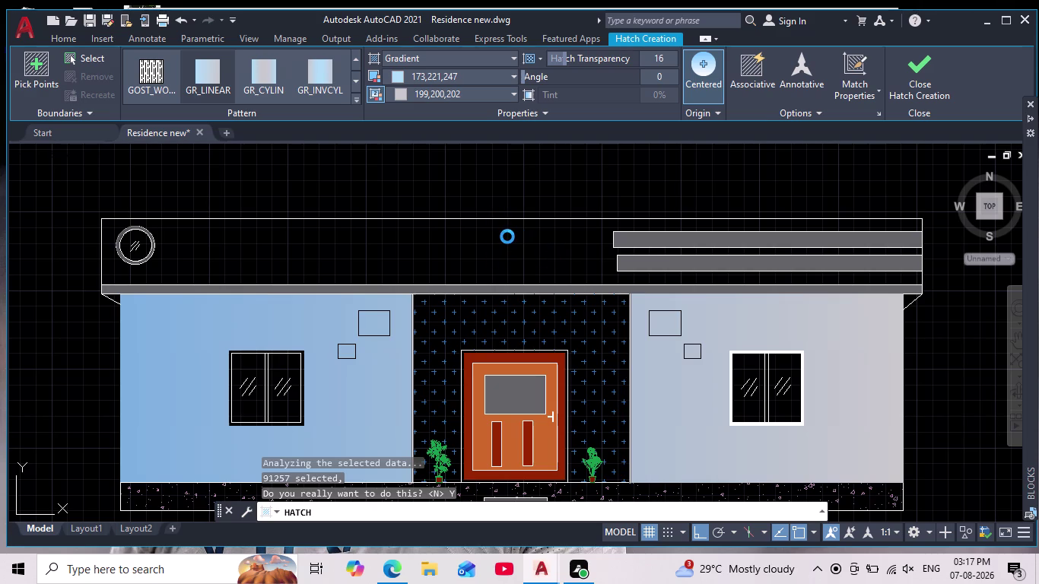
Cancel the unfinished hatch command and recentre the view on the front elevation.
scroll(down, 3)
key(Escape)
scroll(down, 3)
middle_drag(507, 250, 510, 264)
scroll(down, 3)
scroll(down, 3)
scroll(down, 3)
scroll(up, 3)
scroll(down, 3)
scroll(up, 3)
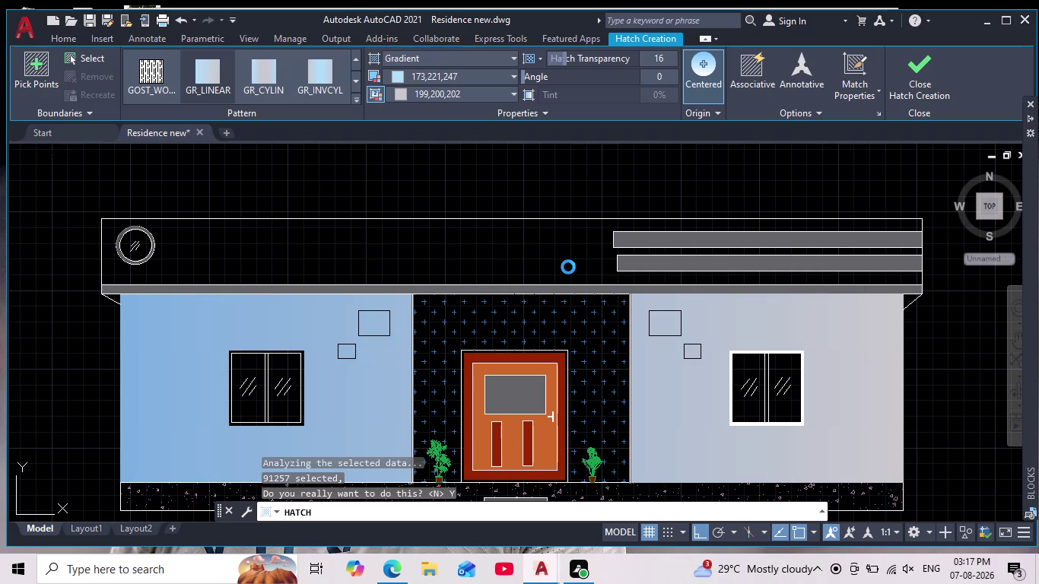
scroll(down, 3)
key(Escape)
key(Escape)
key(Escape)
key(Escape)
key(Escape)
key(Escape)
key(Escape)
key(Escape)
key(Escape)
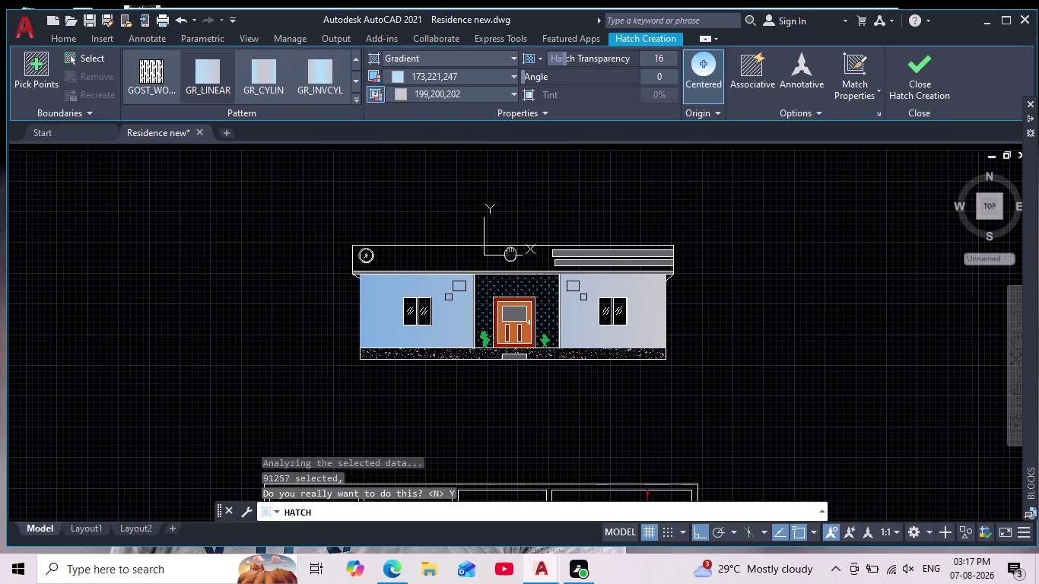
key(Escape)
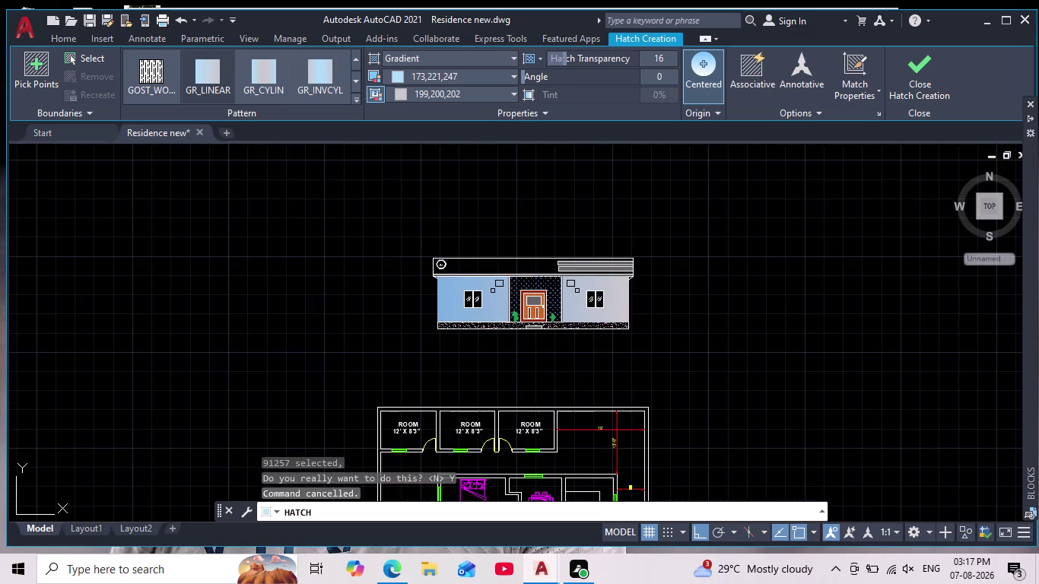
key(Escape)
key(Escape)
scroll(up, 3)
scroll(down, 3)
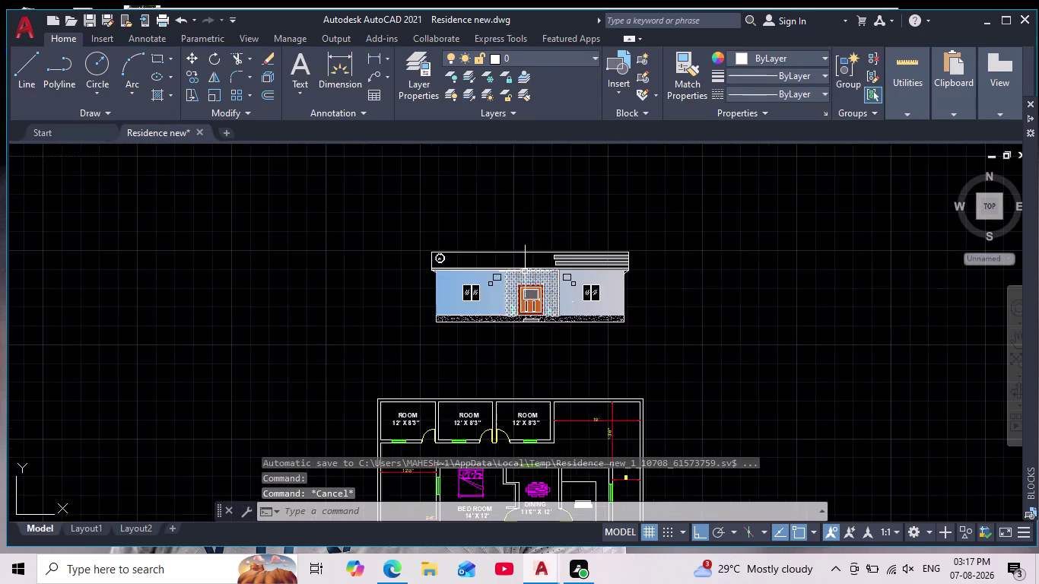
scroll(up, 3)
middle_drag(495, 300, 462, 328)
scroll(up, 3)
scroll(down, 3)
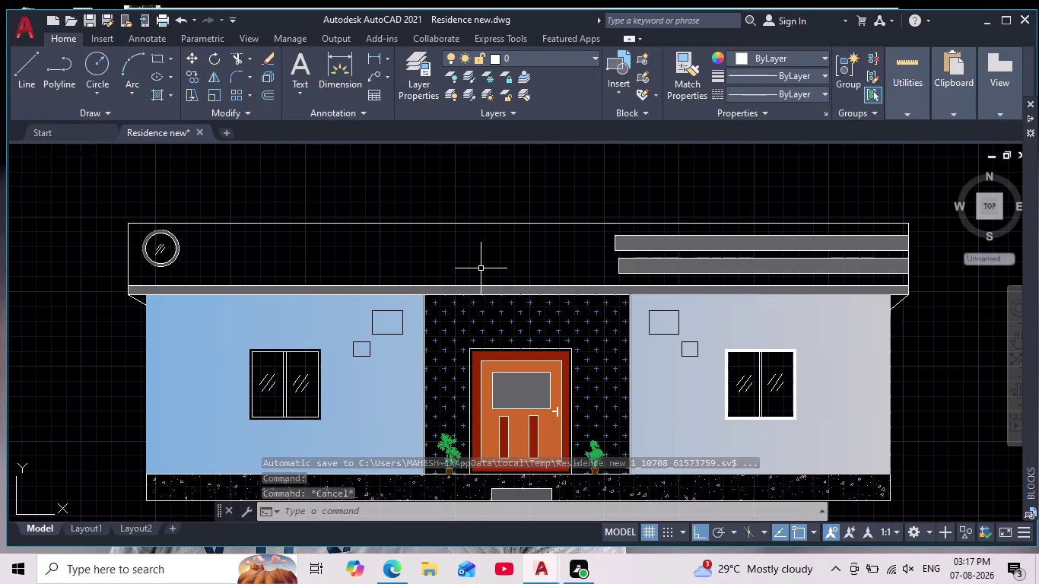
Restart HATCH with the Gradient fill type, then decline the fill and cancel it.
key(h)
key(Return)
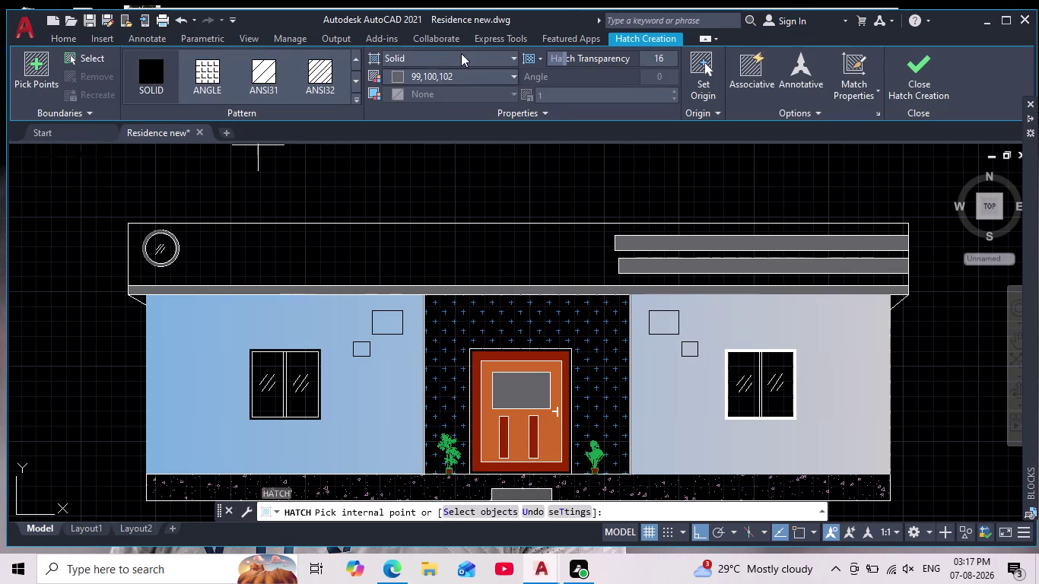
click(423, 59)
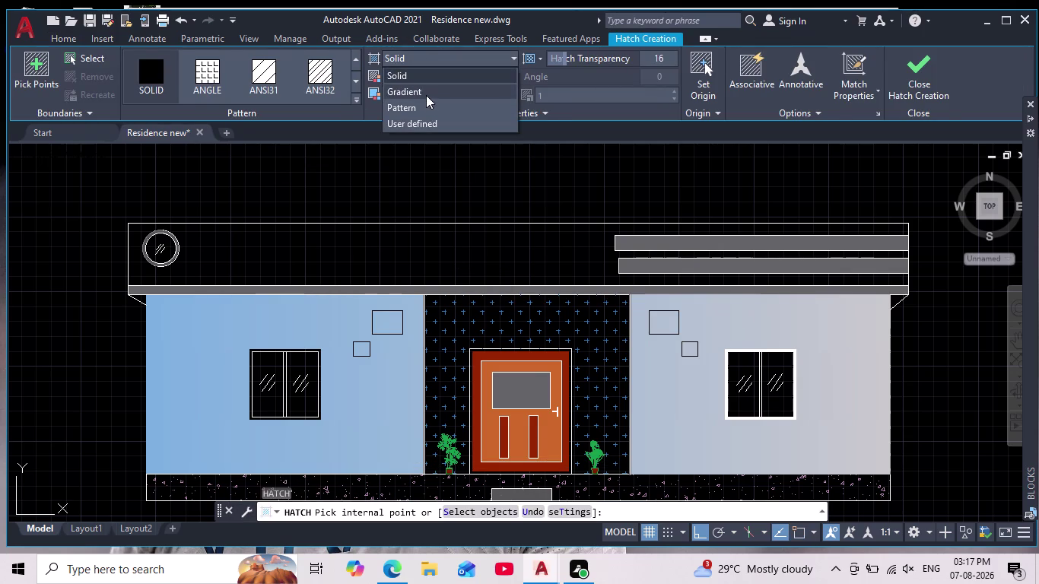
click(426, 95)
click(401, 262)
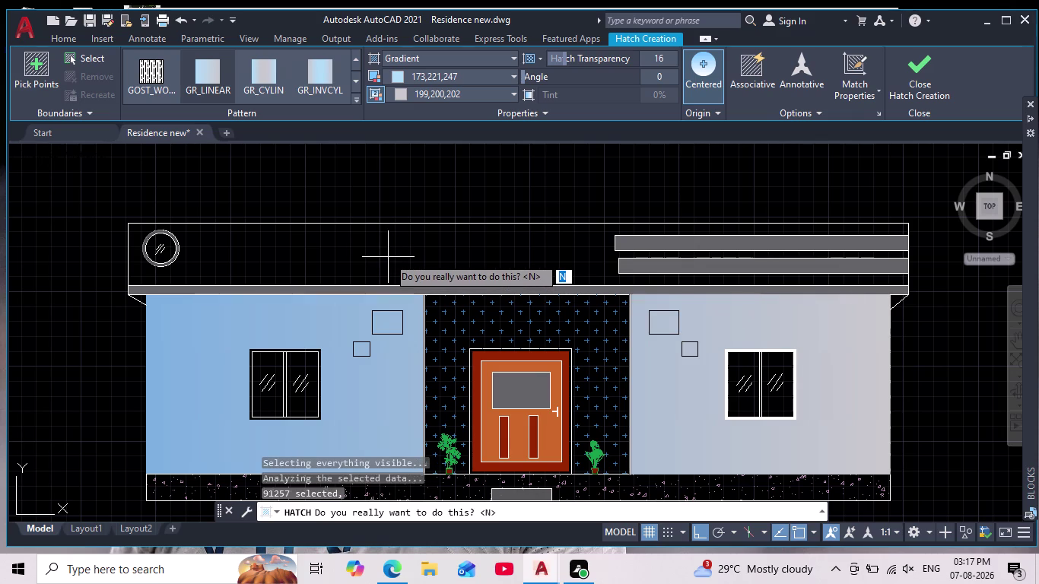
key(Escape)
key(Escape)
scroll(down, 3)
key(Escape)
key(Escape)
scroll(down, 3)
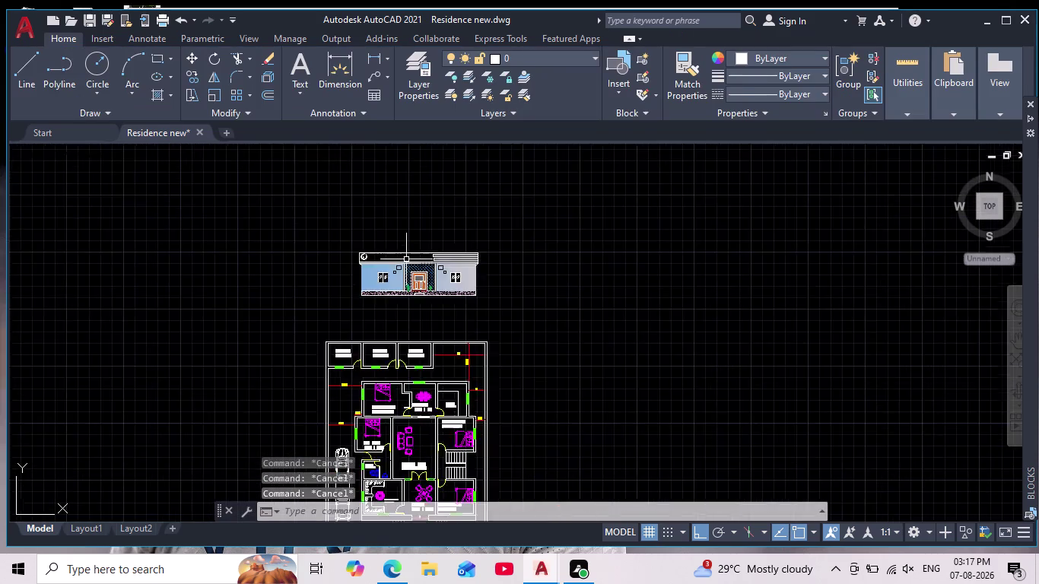
Pan and zoom around the drawings to locate the coloured front elevation.
scroll(down, 3)
scroll(up, 3)
scroll(up, 3)
middle_drag(408, 266, 416, 286)
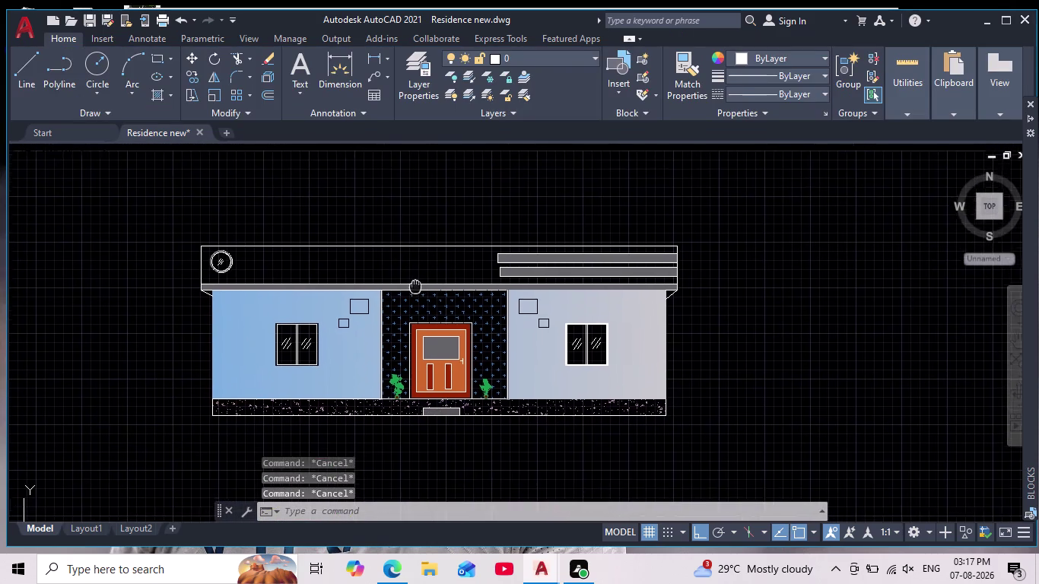
middle_drag(415, 286, 414, 279)
scroll(down, 3)
scroll(up, 3)
middle_drag(438, 300, 436, 243)
scroll(down, 3)
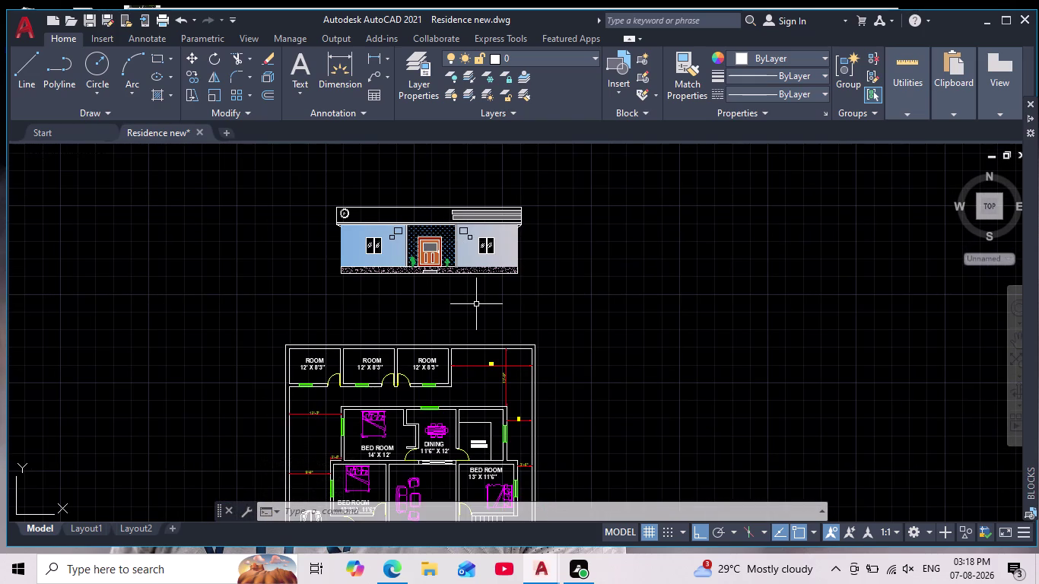
middle_drag(475, 309, 478, 334)
key(Escape)
middle_drag(478, 327, 478, 317)
scroll(down, 3)
scroll(up, 3)
middle_drag(483, 313, 508, 265)
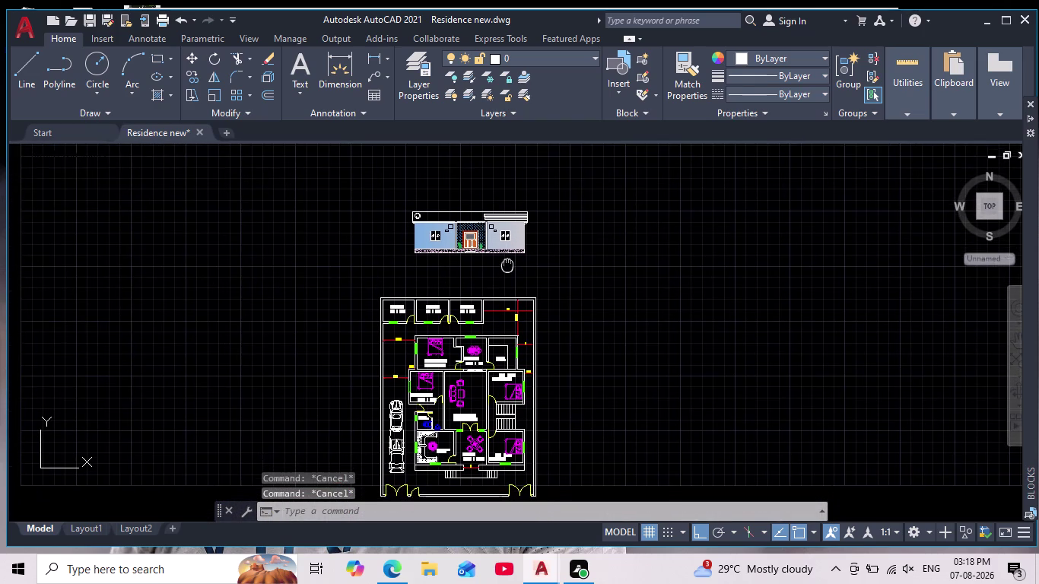
middle_drag(507, 265, 509, 315)
Centre the elevation in the view, away from the floor plan, and clear pending commands.
scroll(up, 3)
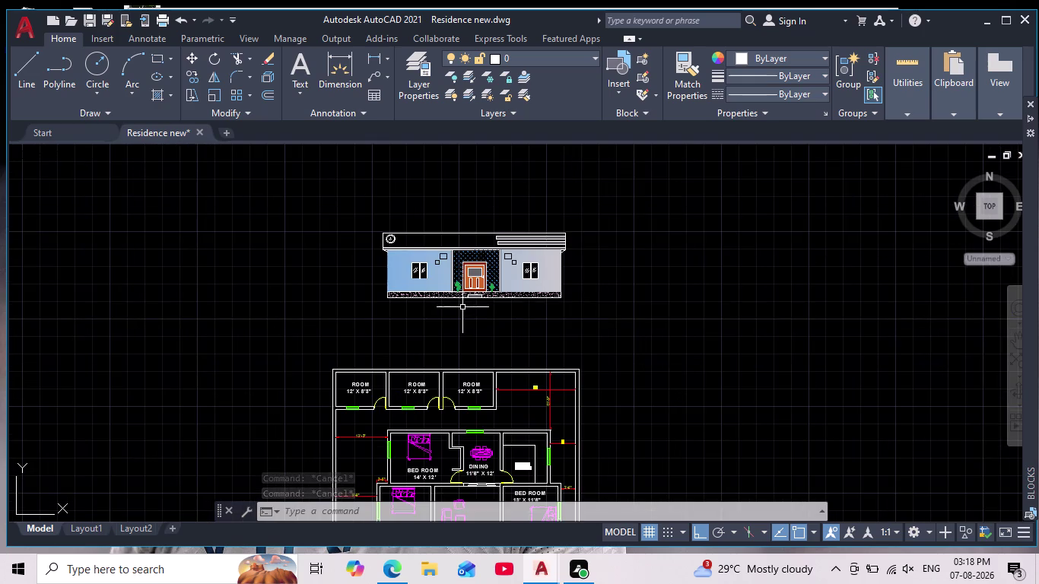
scroll(up, 3)
middle_drag(467, 324, 474, 352)
scroll(up, 3)
middle_drag(475, 365, 475, 413)
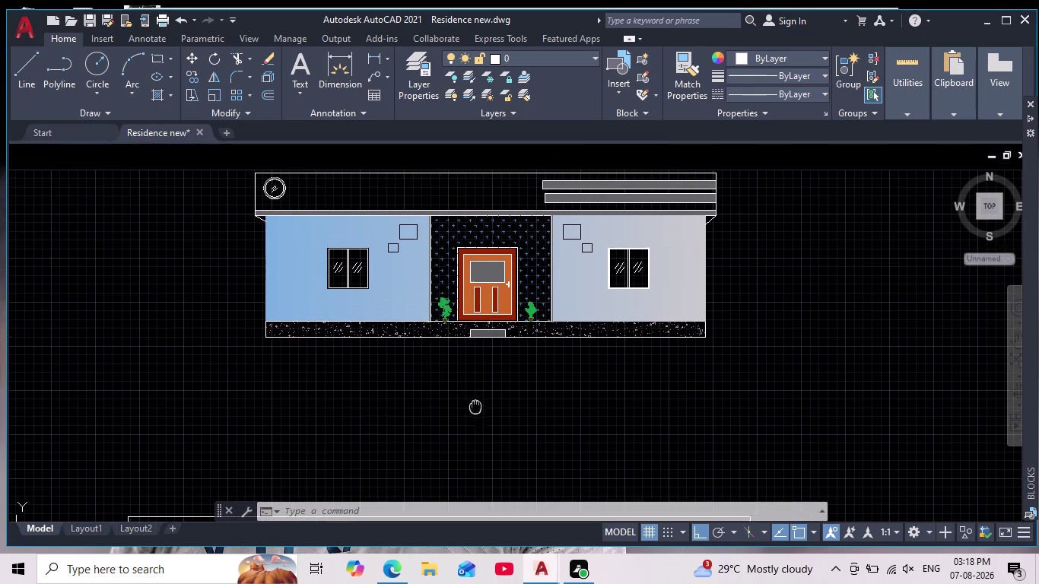
middle_drag(475, 413, 471, 455)
key(Escape)
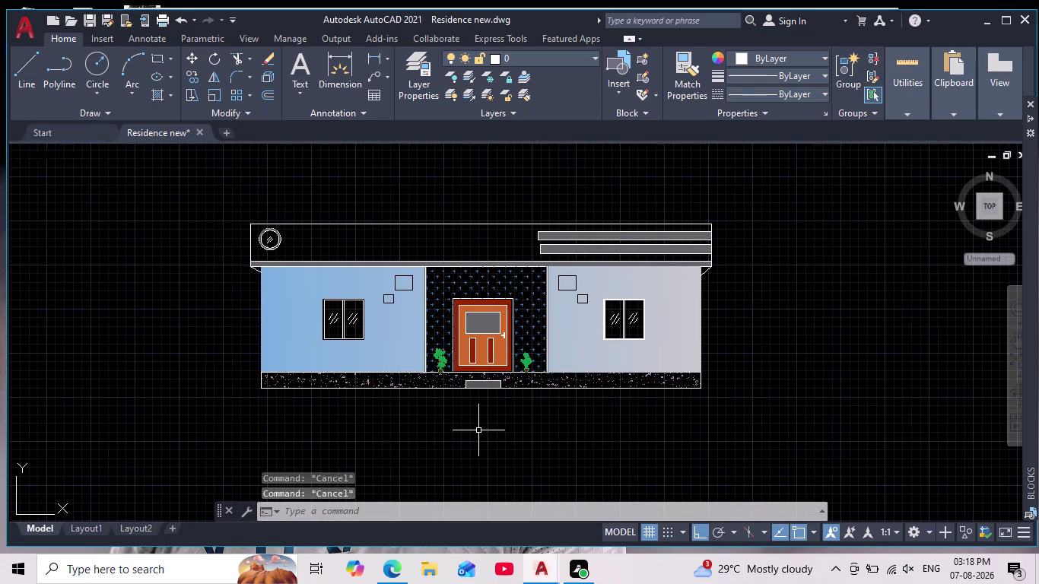
scroll(down, 3)
scroll(up, 3)
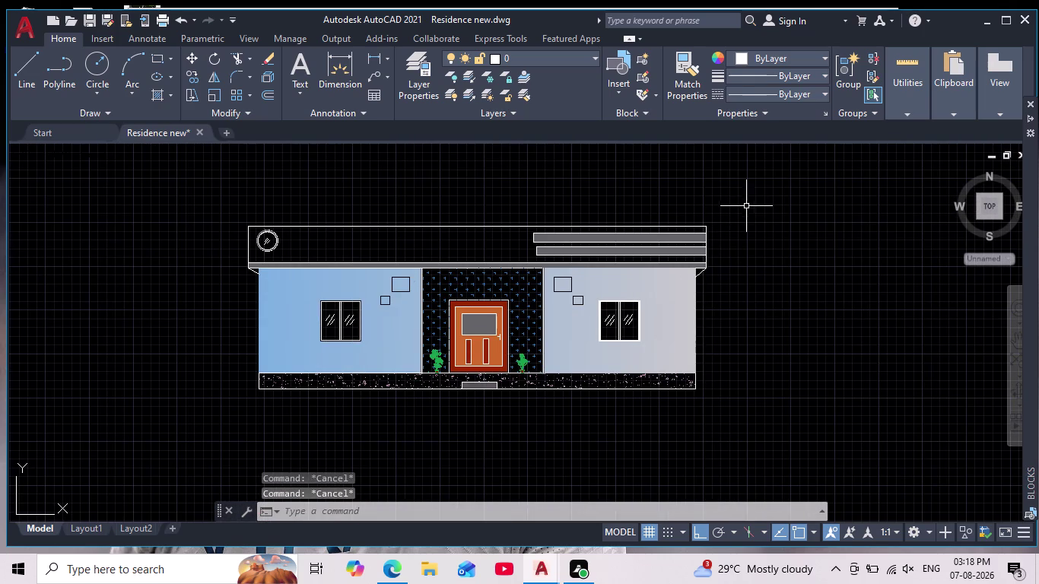
key(Escape)
key(Escape)
key(Escape)
key(Escape)
key(Escape)
key(Escape)
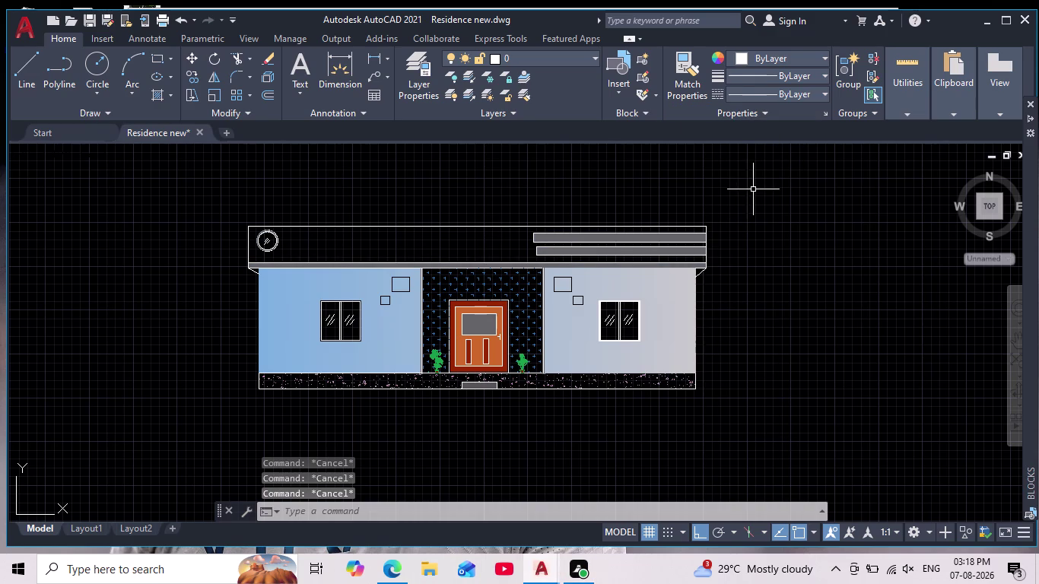
Select the entire front elevation and copy it to the clipboard.
drag(751, 190, 755, 202)
click(200, 434)
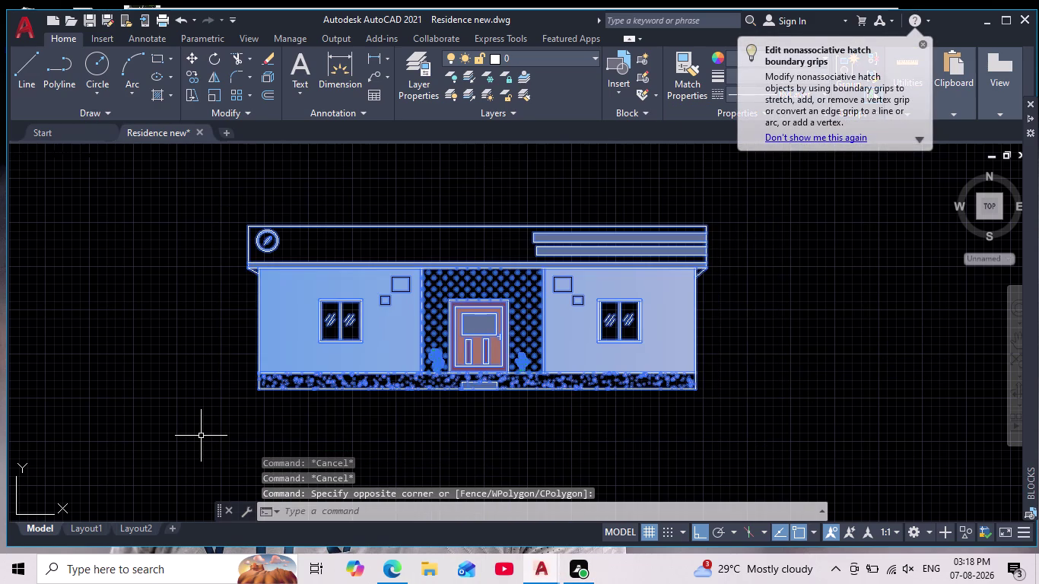
key(ctrl+c)
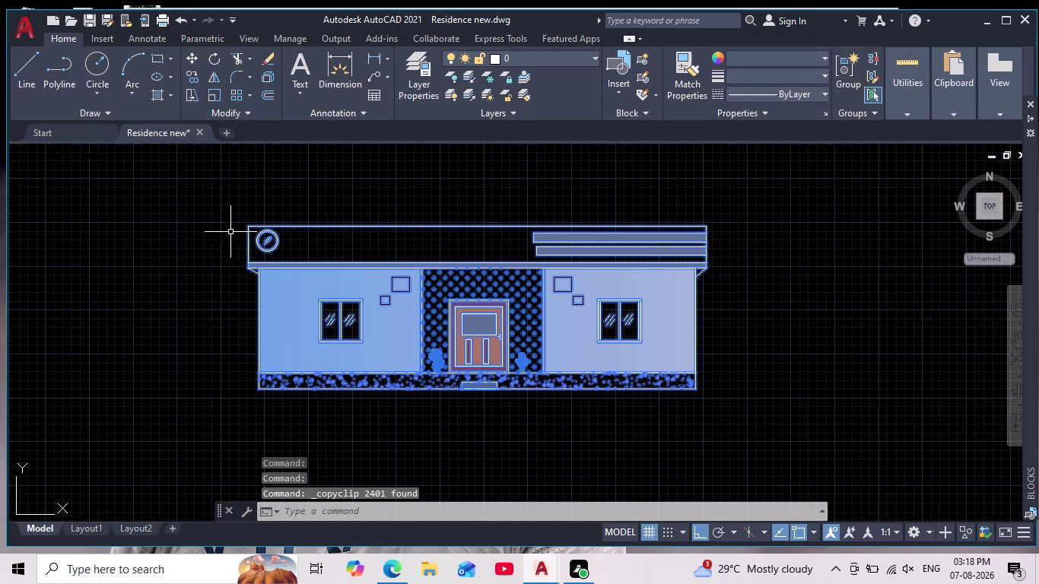
Paste the elevation into a new blank drawing at a picked point and frame it.
click(228, 133)
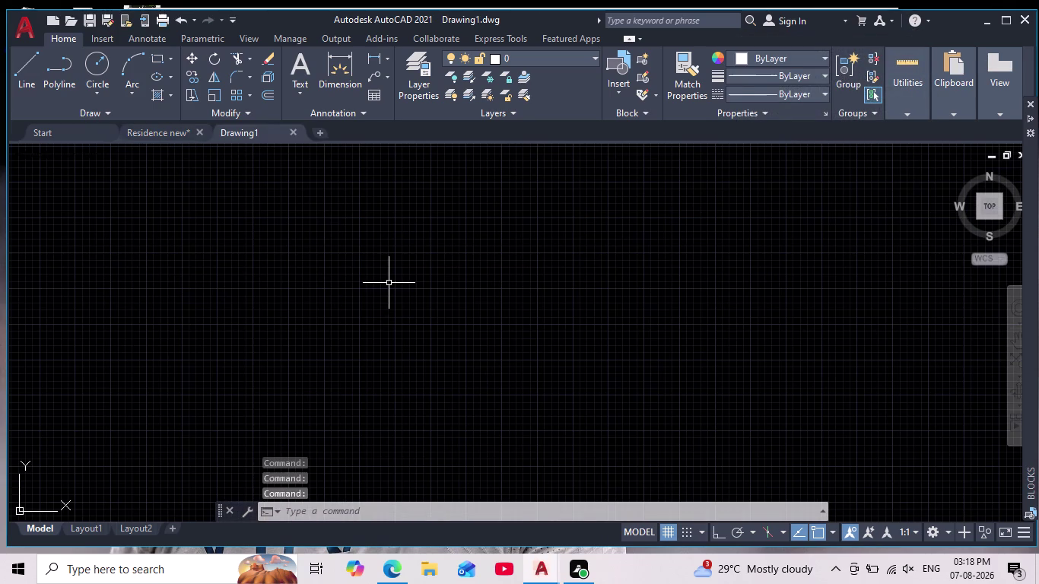
key(ctrl+v)
scroll(up, 3)
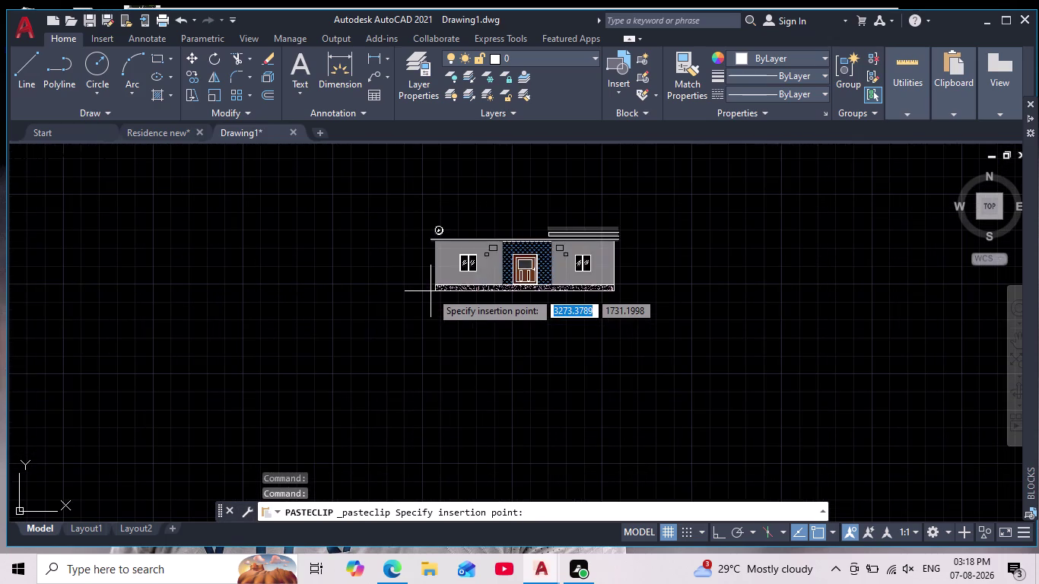
scroll(up, 3)
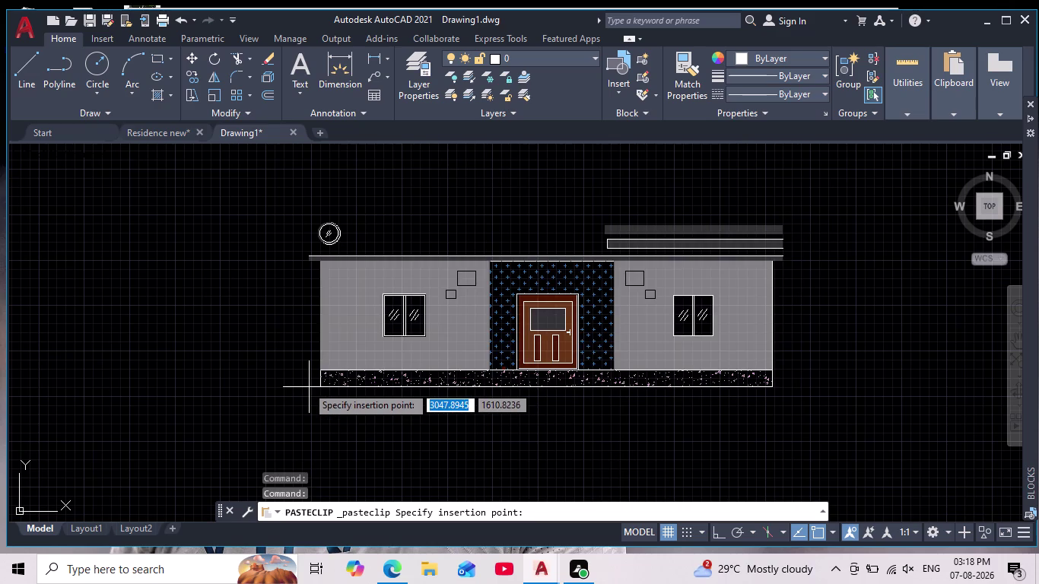
click(306, 385)
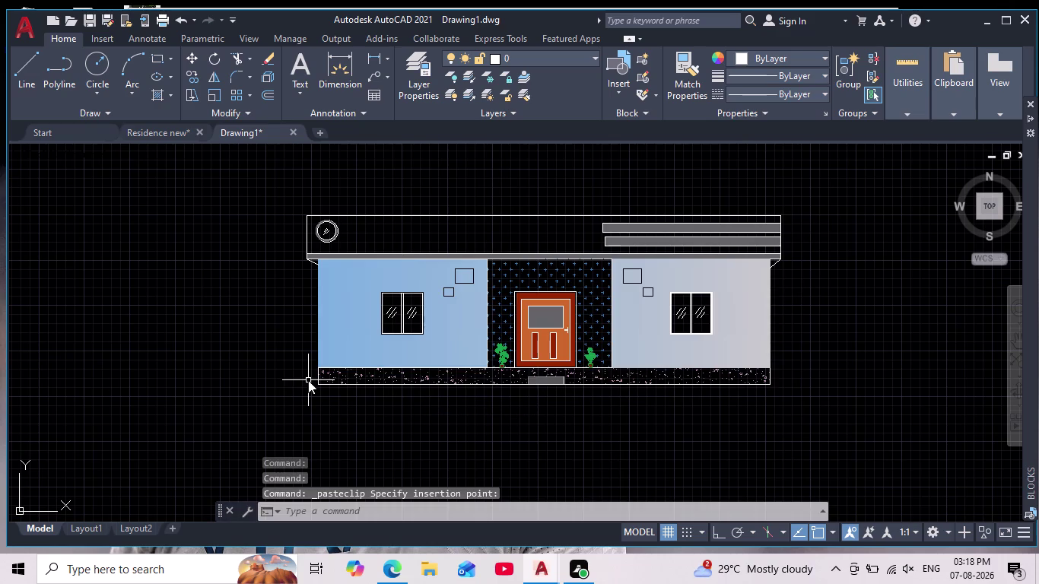
scroll(down, 3)
scroll(up, 3)
scroll(up, 3)
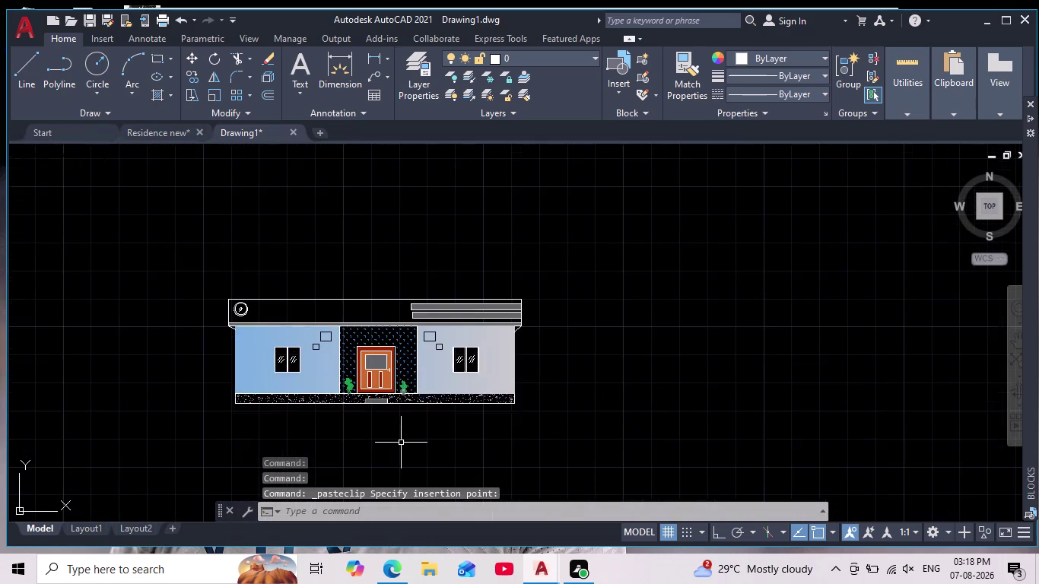
scroll(up, 3)
middle_drag(428, 449, 522, 444)
scroll(down, 3)
scroll(up, 3)
middle_drag(512, 440, 513, 451)
key(Escape)
key(Escape)
key(Escape)
key(h)
key(Return)
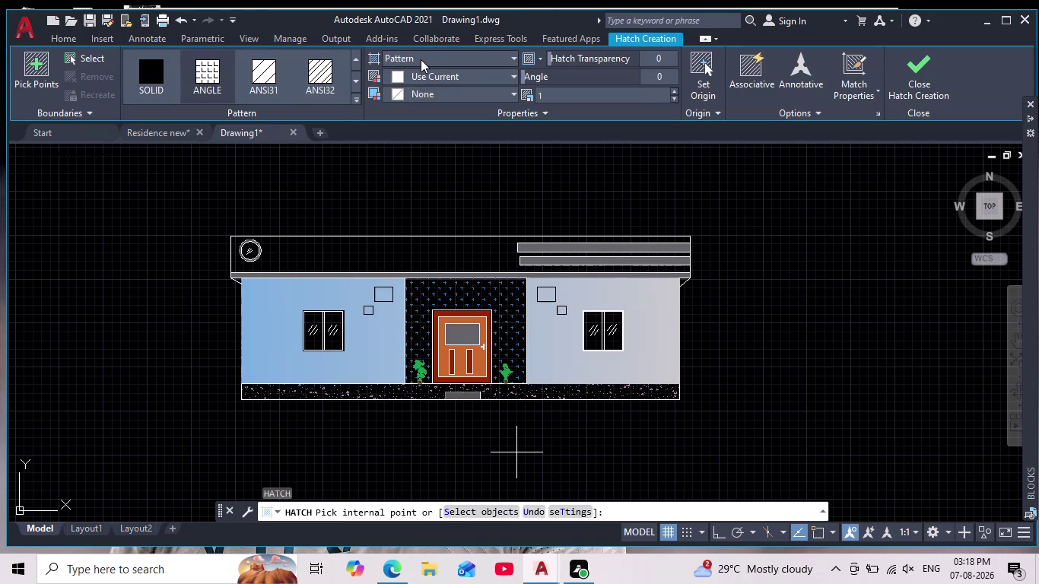
click(428, 61)
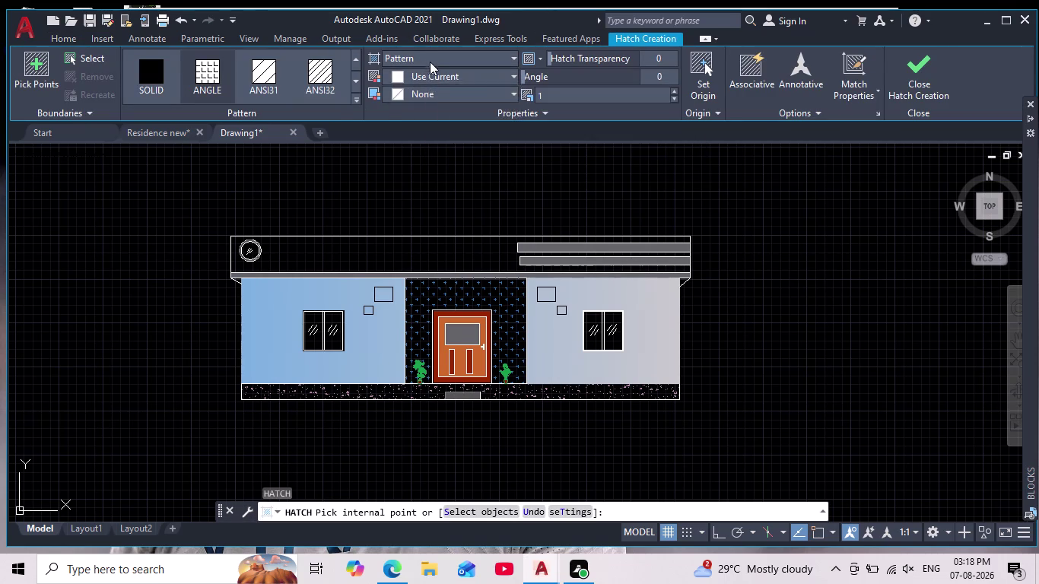
click(432, 89)
click(440, 78)
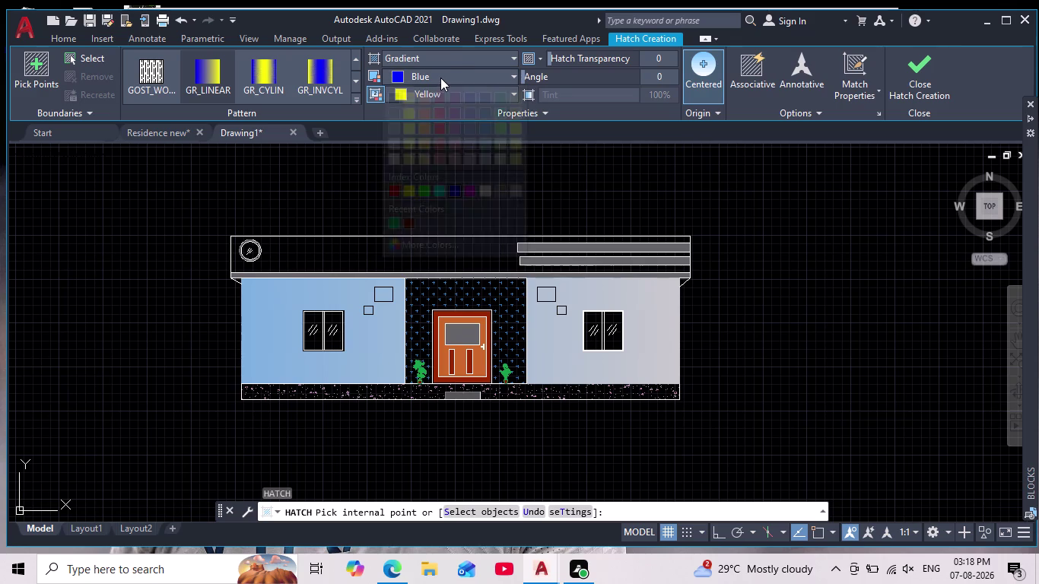
click(485, 146)
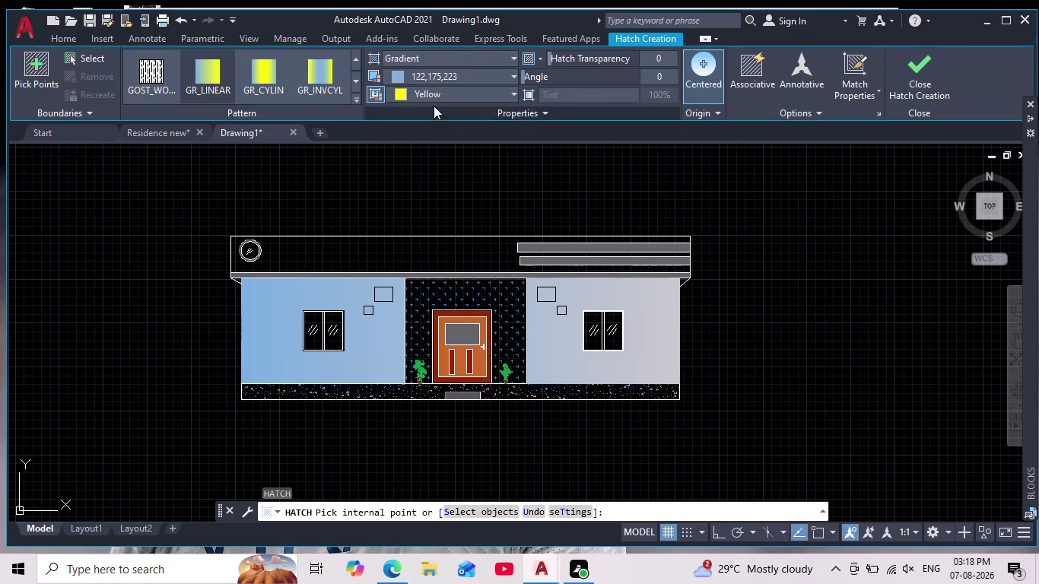
click(434, 95)
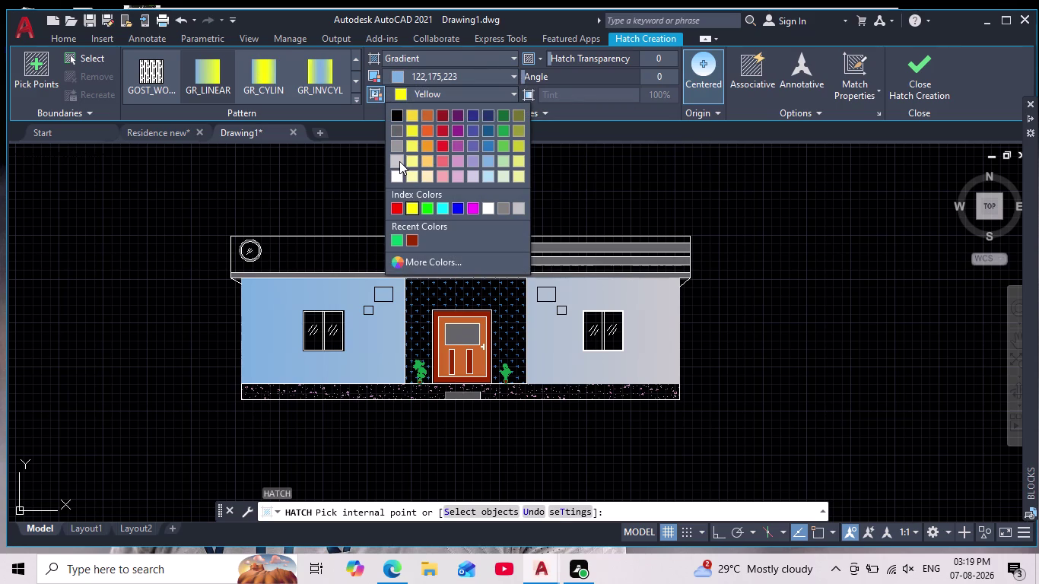
click(399, 161)
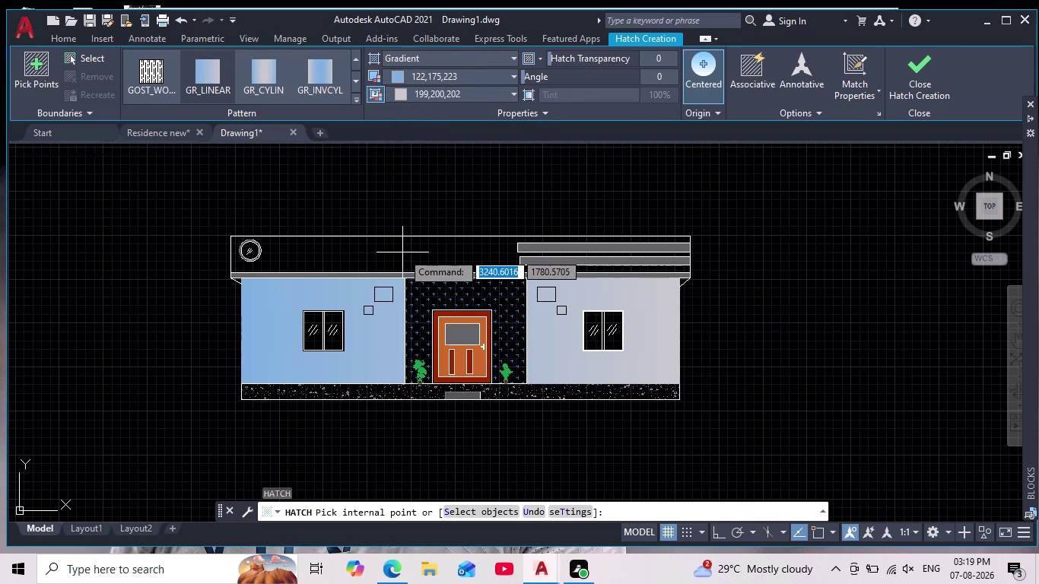
click(402, 253)
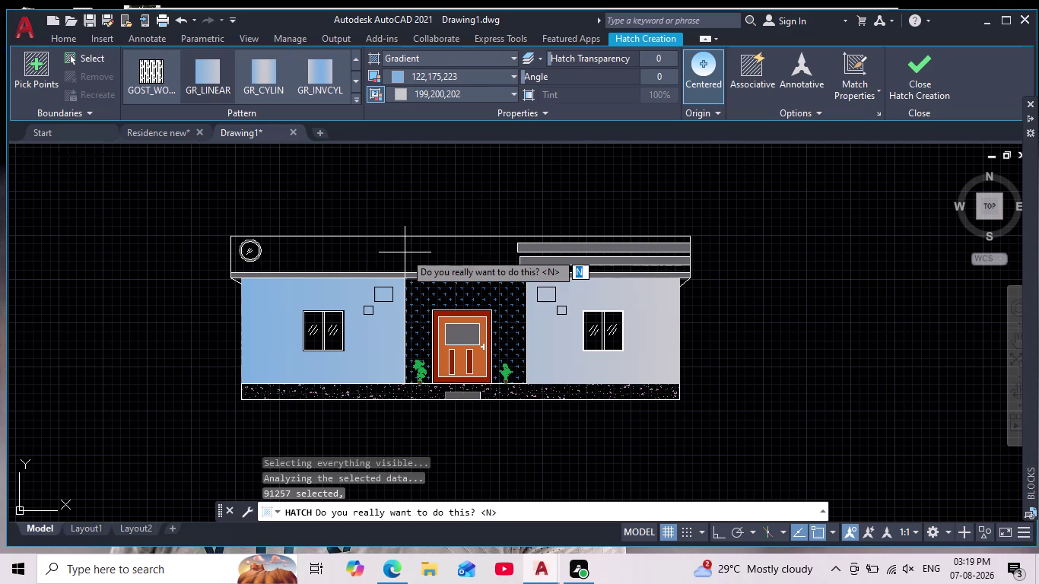
key(Escape)
key(Escape)
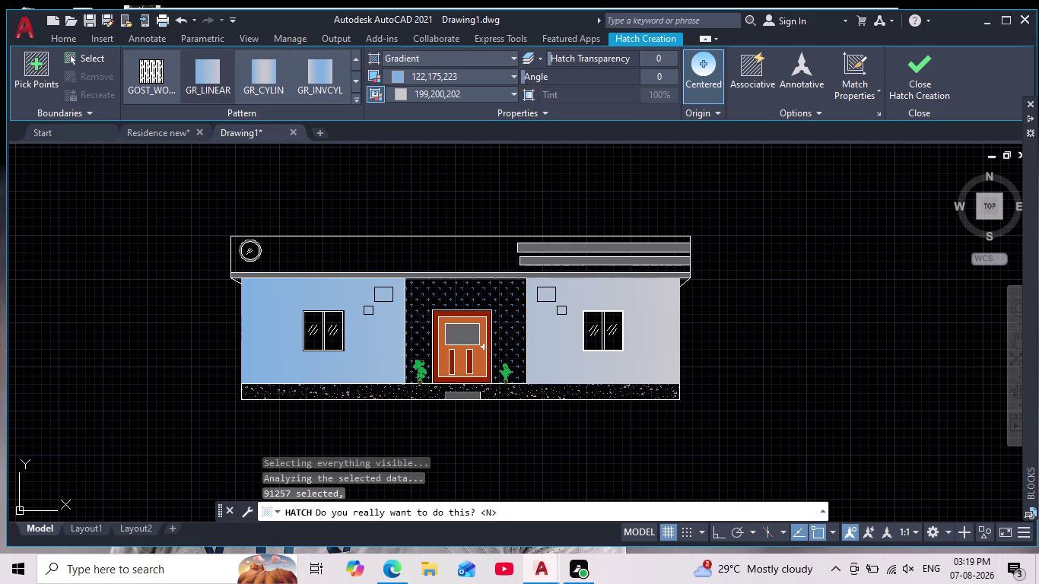
scroll(down, 3)
key(Escape)
scroll(up, 3)
scroll(down, 3)
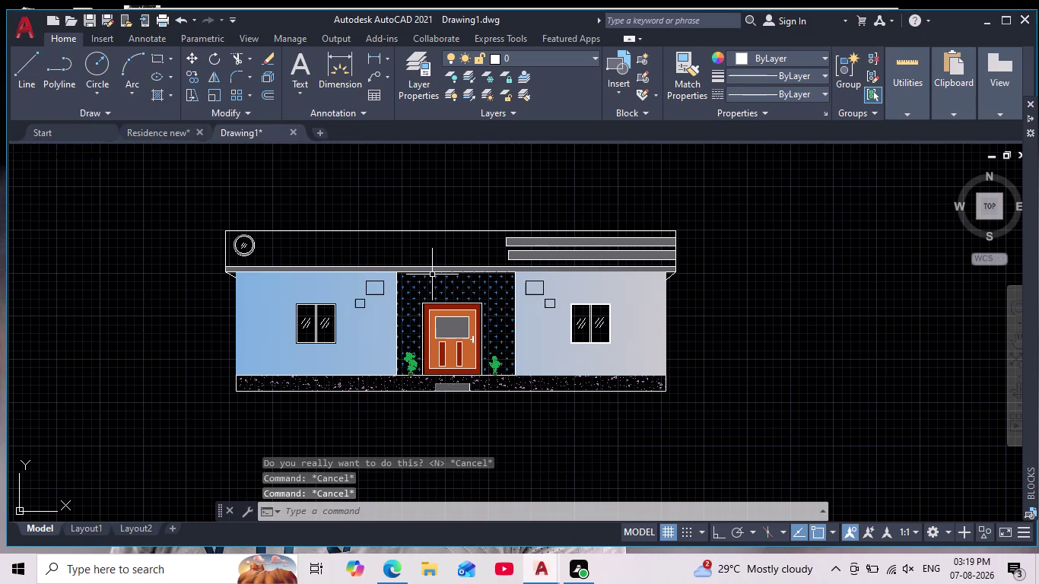
key(Escape)
middle_drag(439, 274, 460, 278)
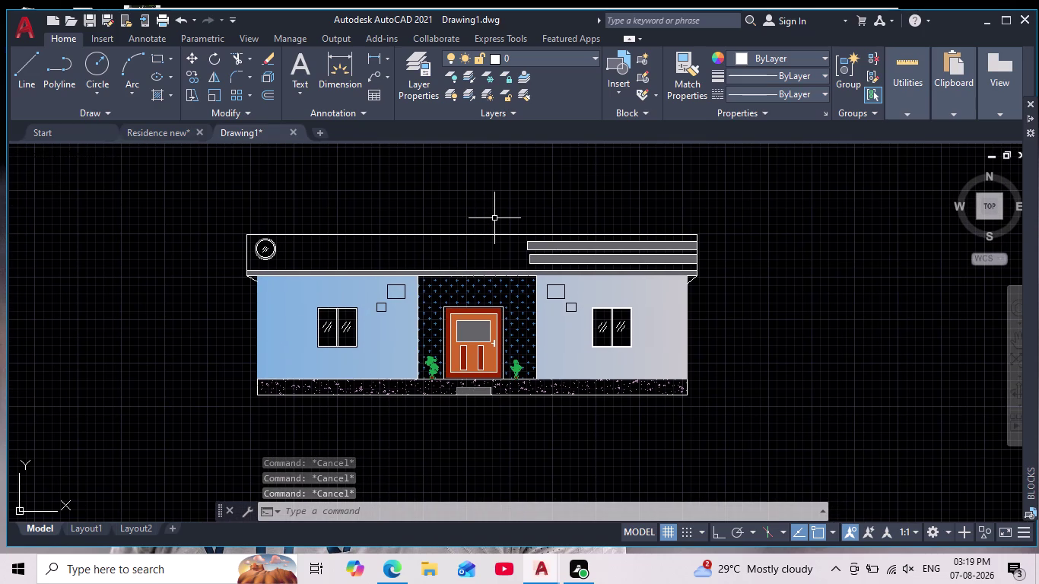
key(ctrl+s)
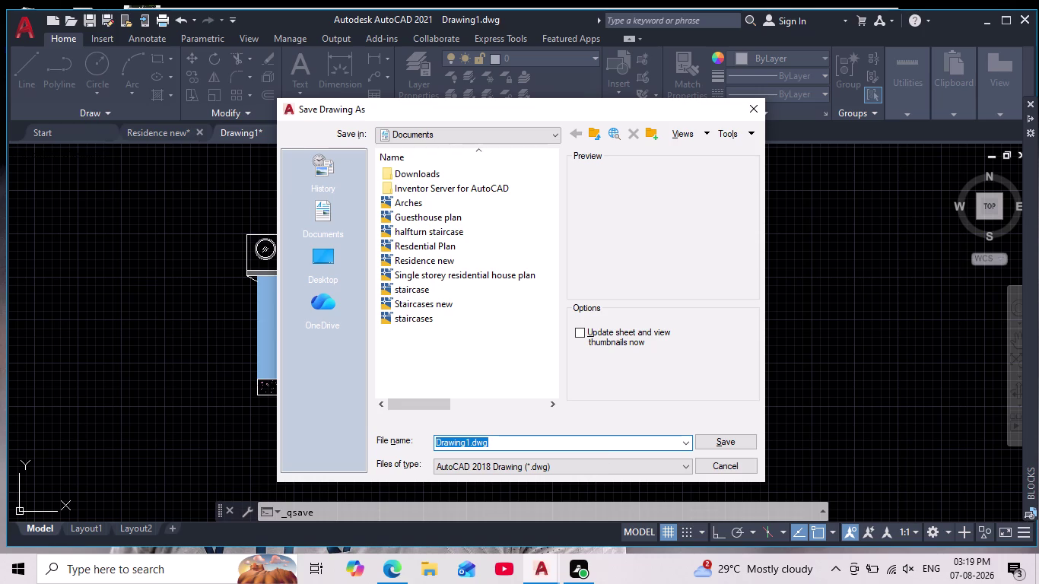
Replace the suggested file name with 'elevation new' and save the drawing.
key(BackSpace)
text(p)
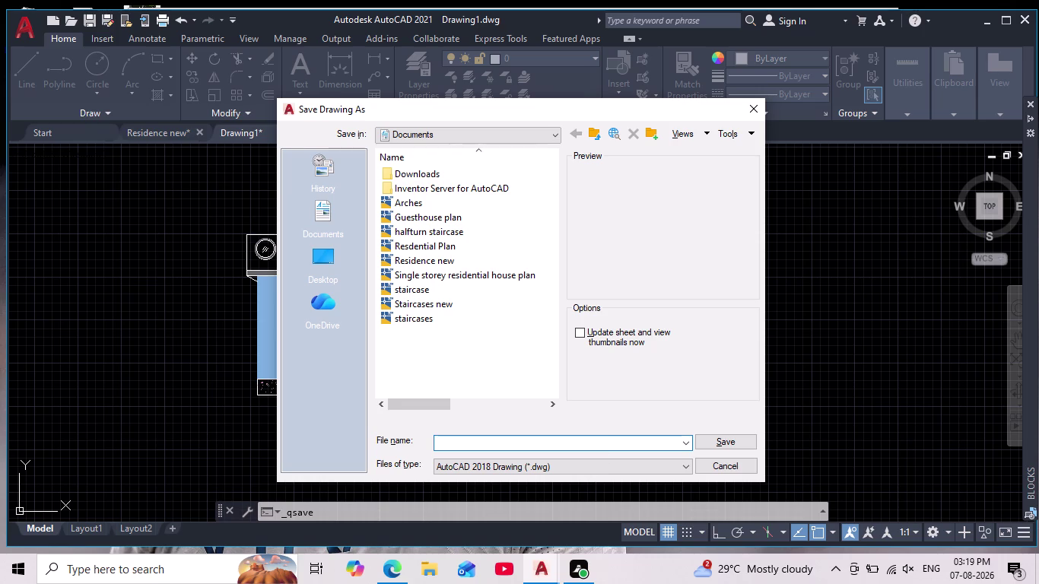
text(lan)
key(BackSpace)
key(BackSpace)
key(BackSpace)
key(BackSpace)
key(e)
text(l)
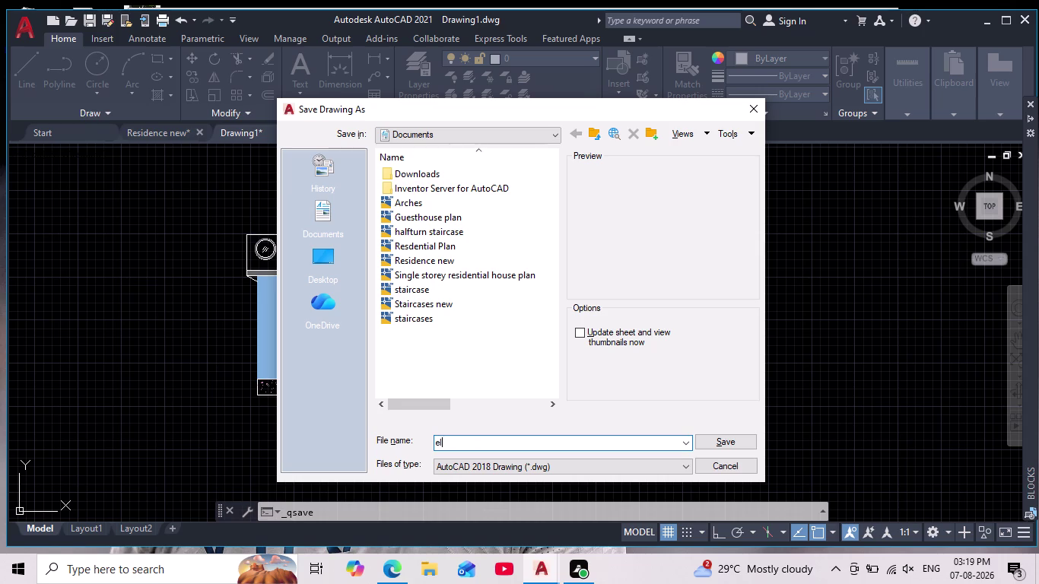
text(evation)
key(space)
text(n)
text(ew)
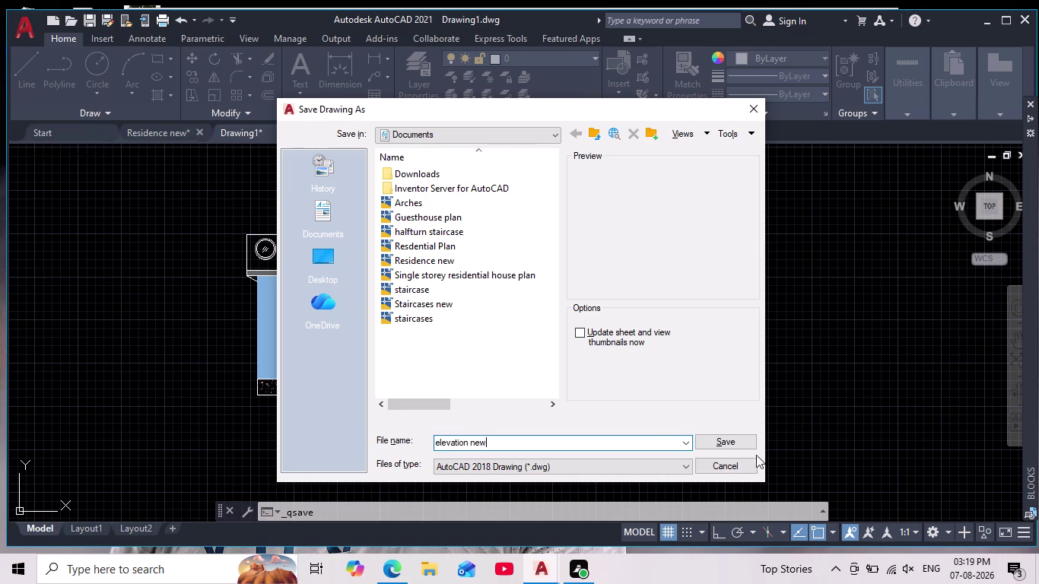
click(732, 441)
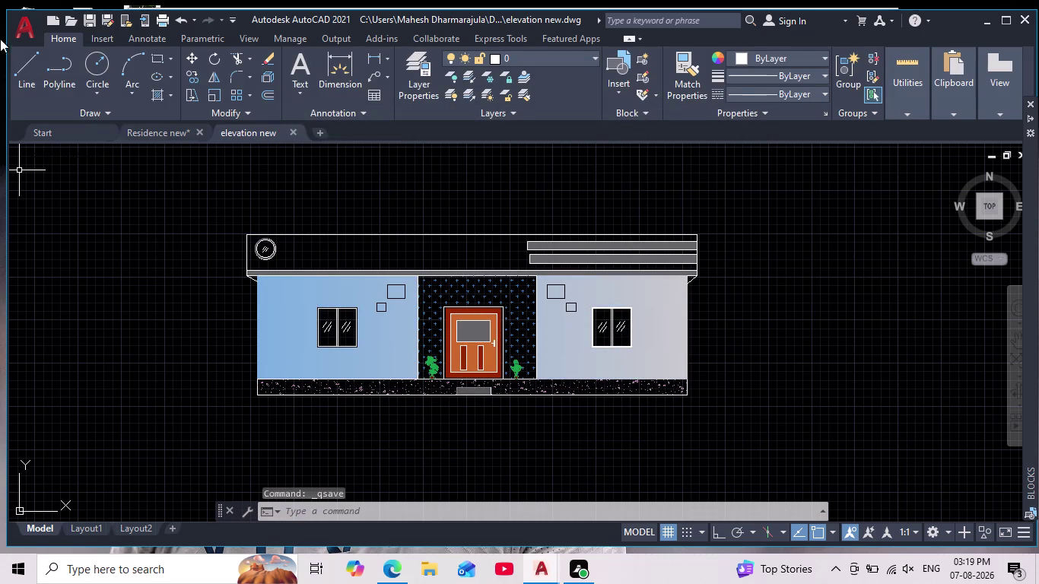
Export the drawing from the Application menu as PDF, saving it as 'elevation new.pdf'.
click(25, 30)
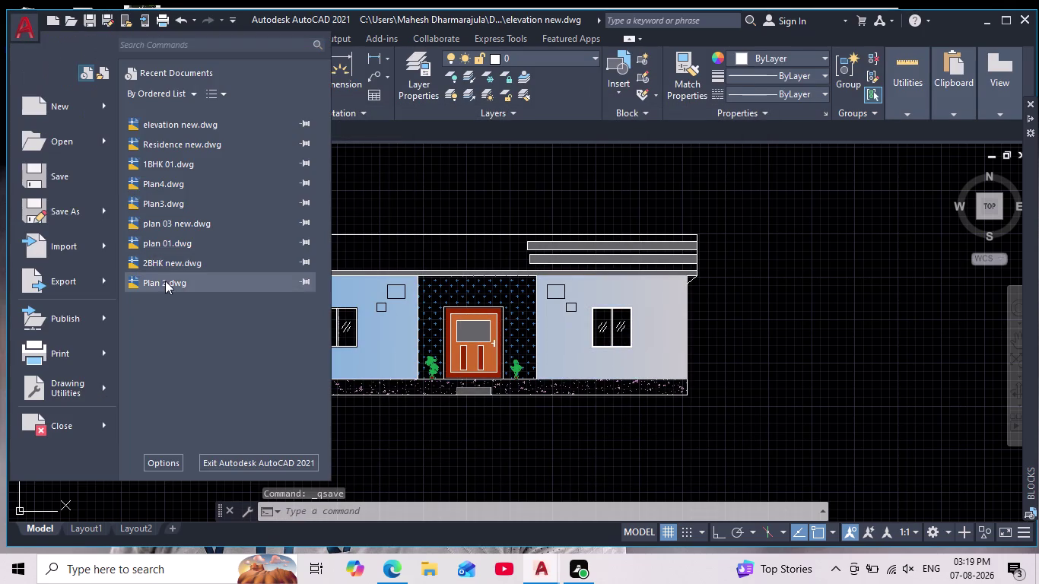
click(89, 284)
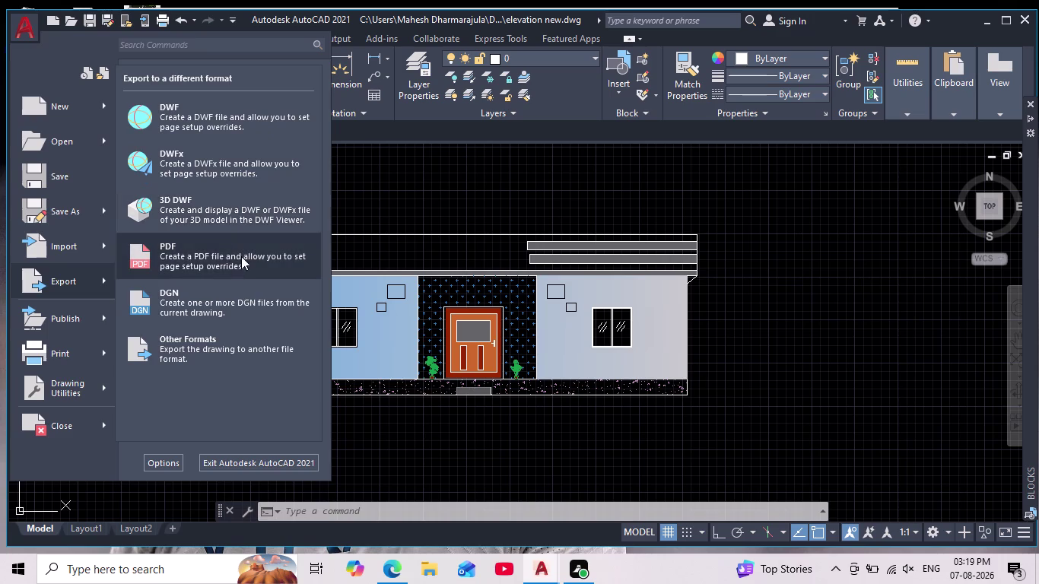
click(241, 256)
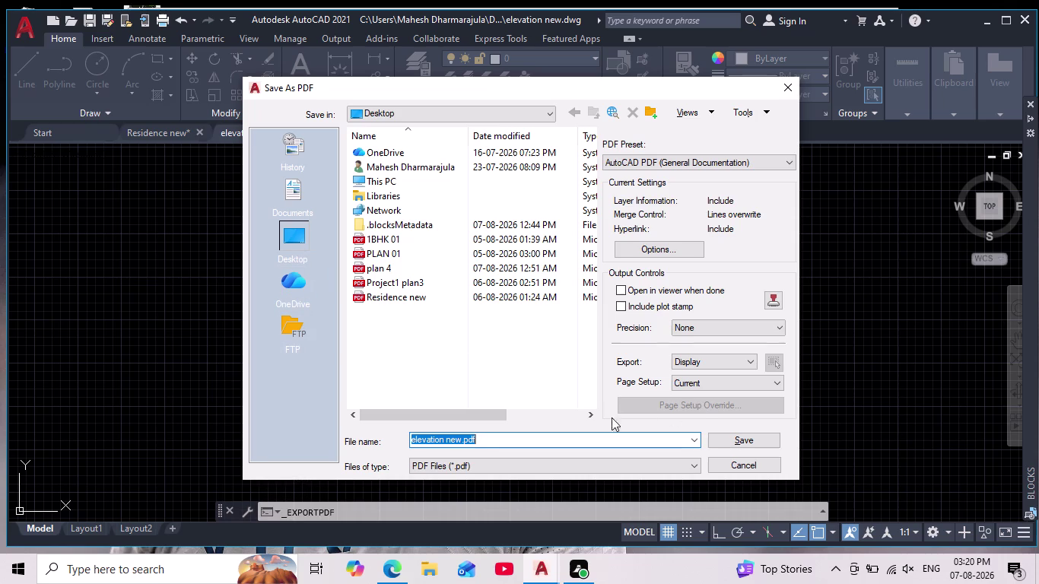
click(735, 436)
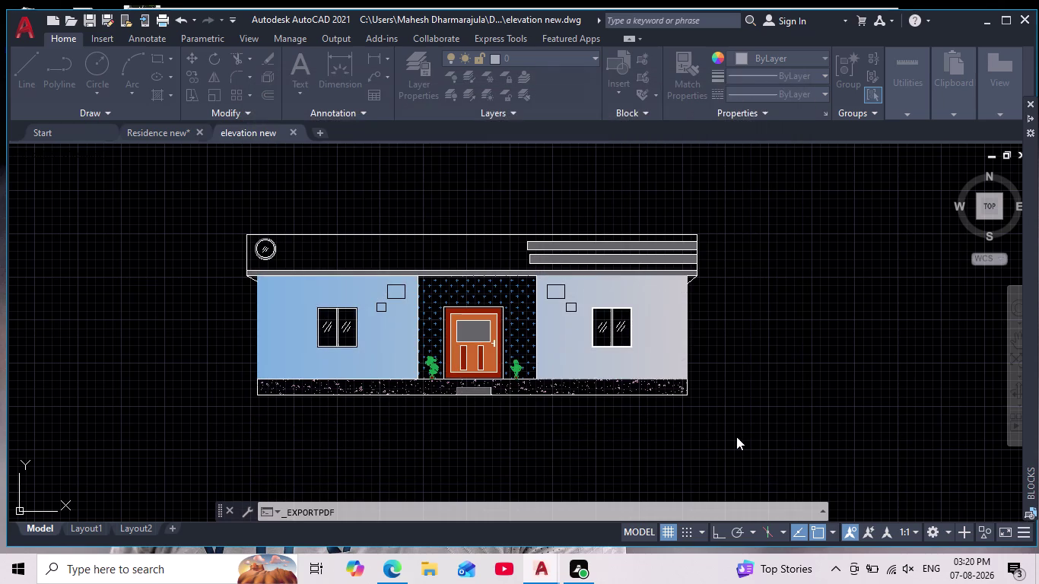